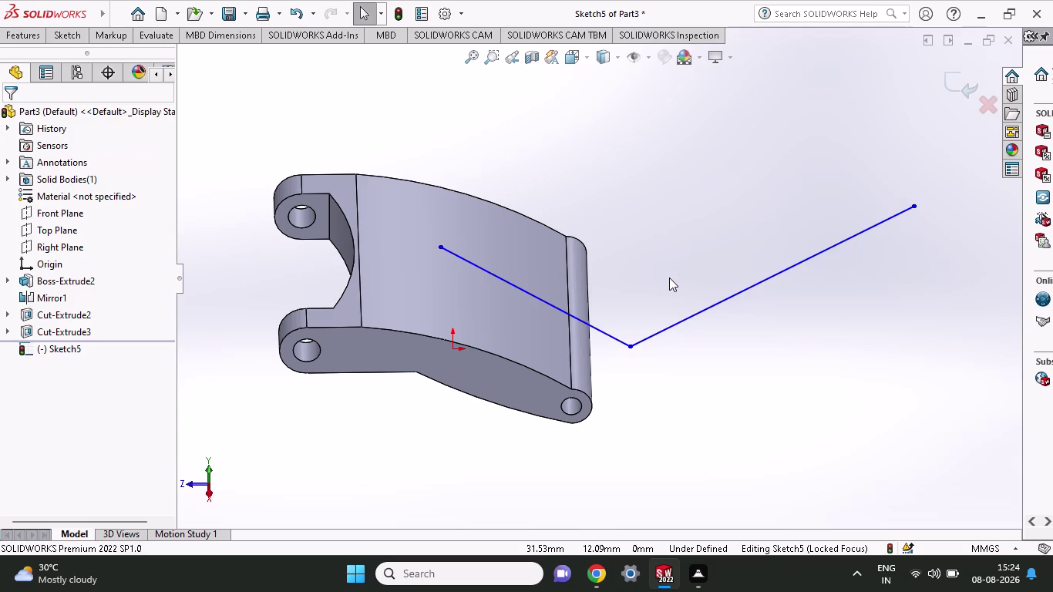
Undo the unfinished line sketch and Cut-Extrude3, returning to the dimensioned hole sketch Sketch4.
key(ctrl+z)
key(ctrl+z)
key(ctrl+z)
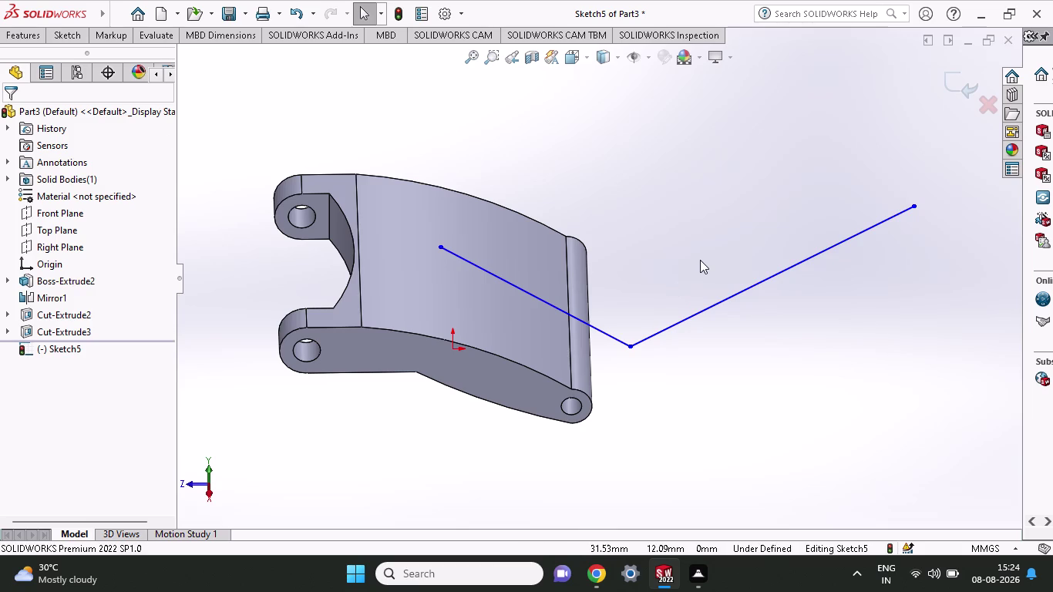
key(ctrl+z)
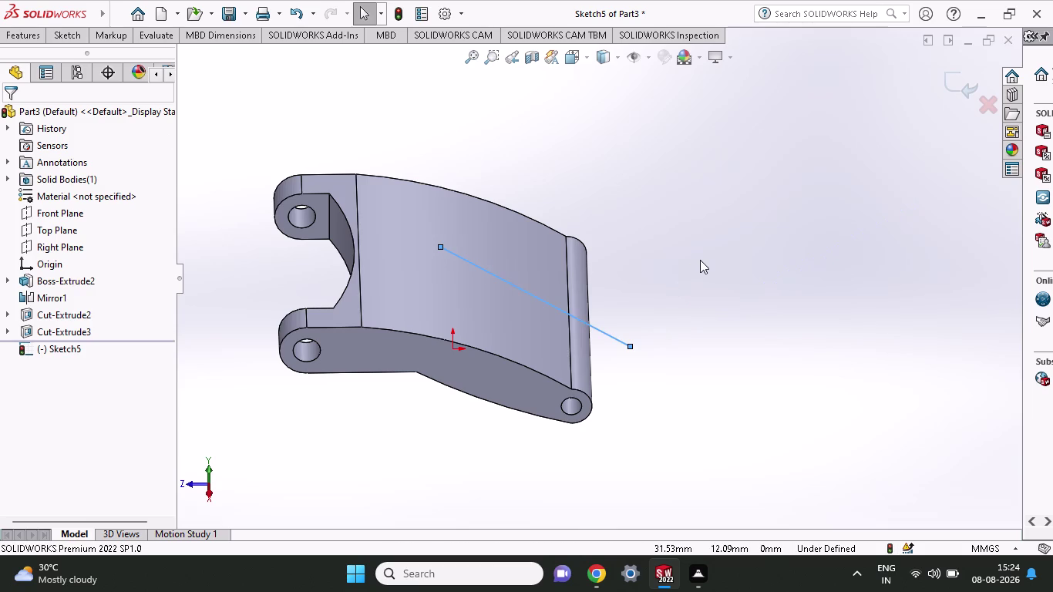
key(ctrl+z)
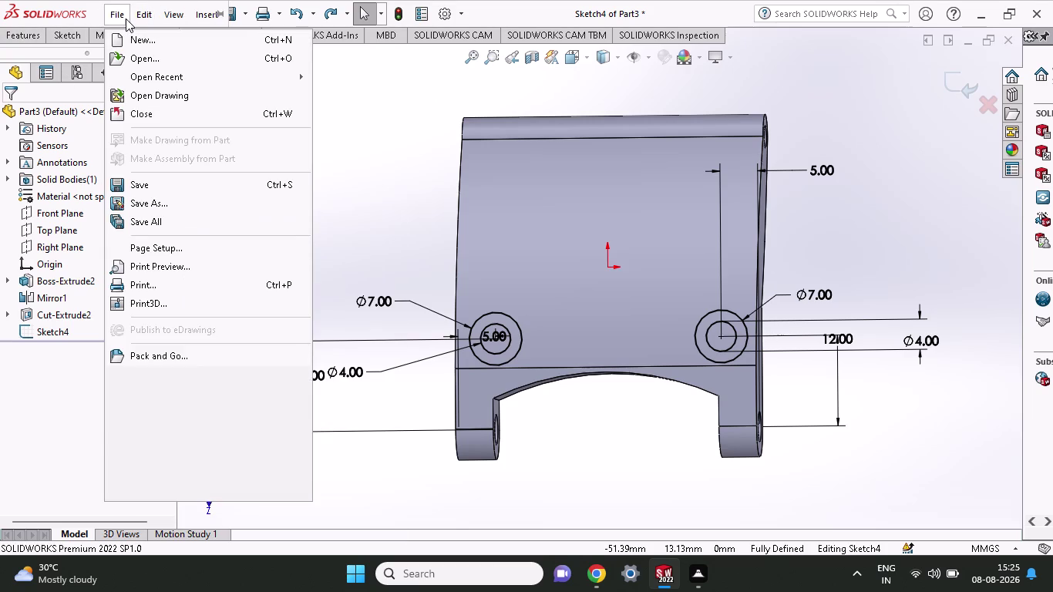
Create a new document of type Part from the New SOLIDWORKS Document dialog.
click(135, 37)
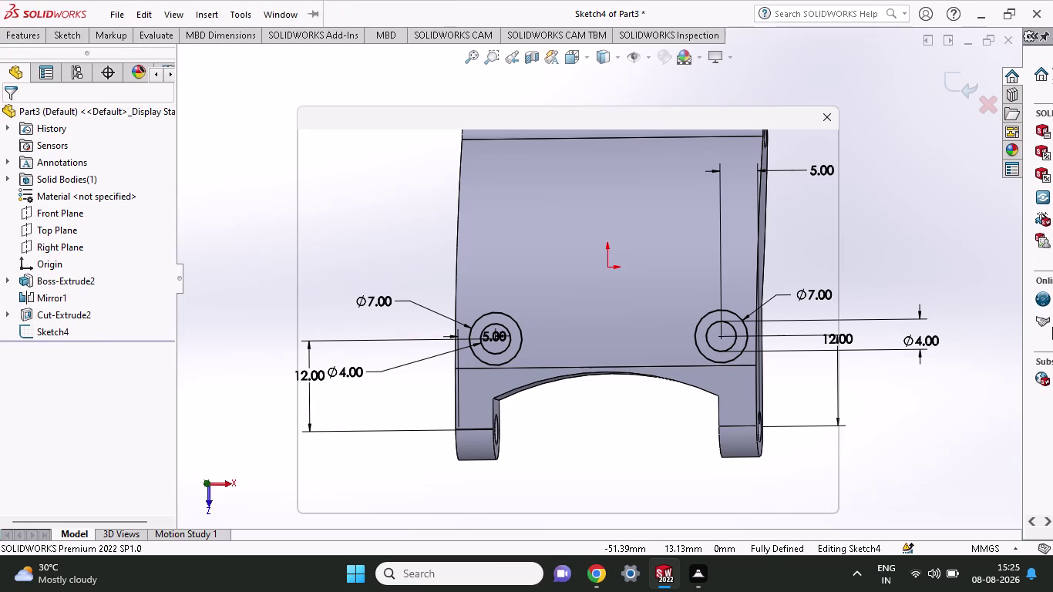
click(426, 273)
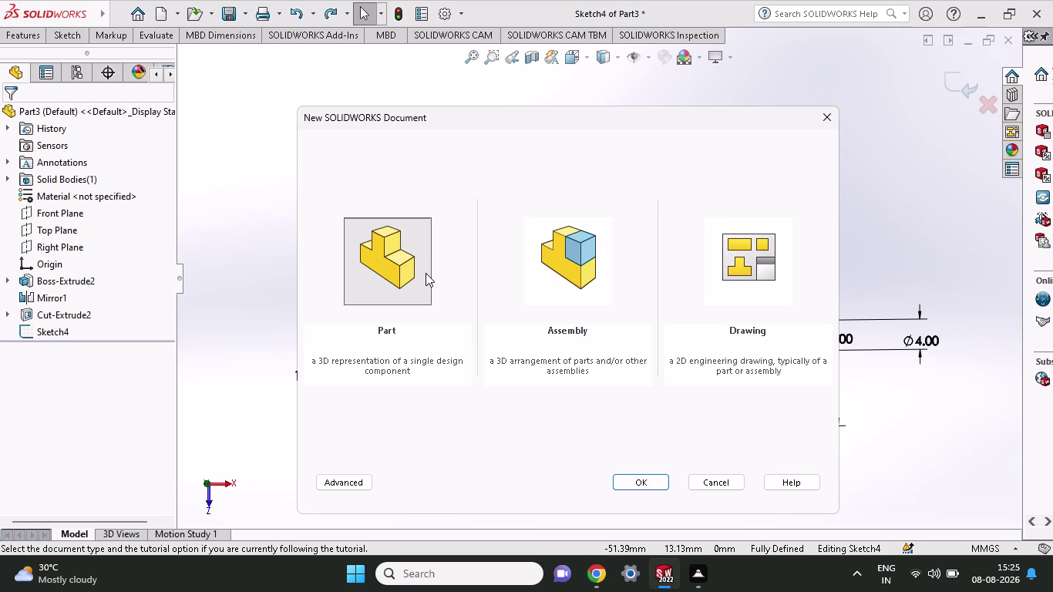
click(650, 478)
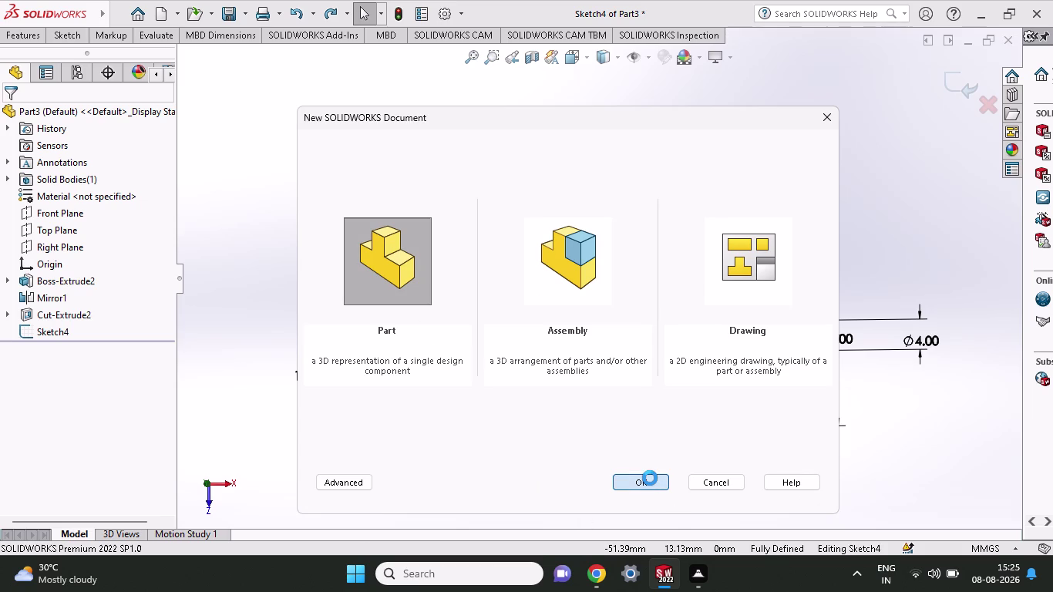